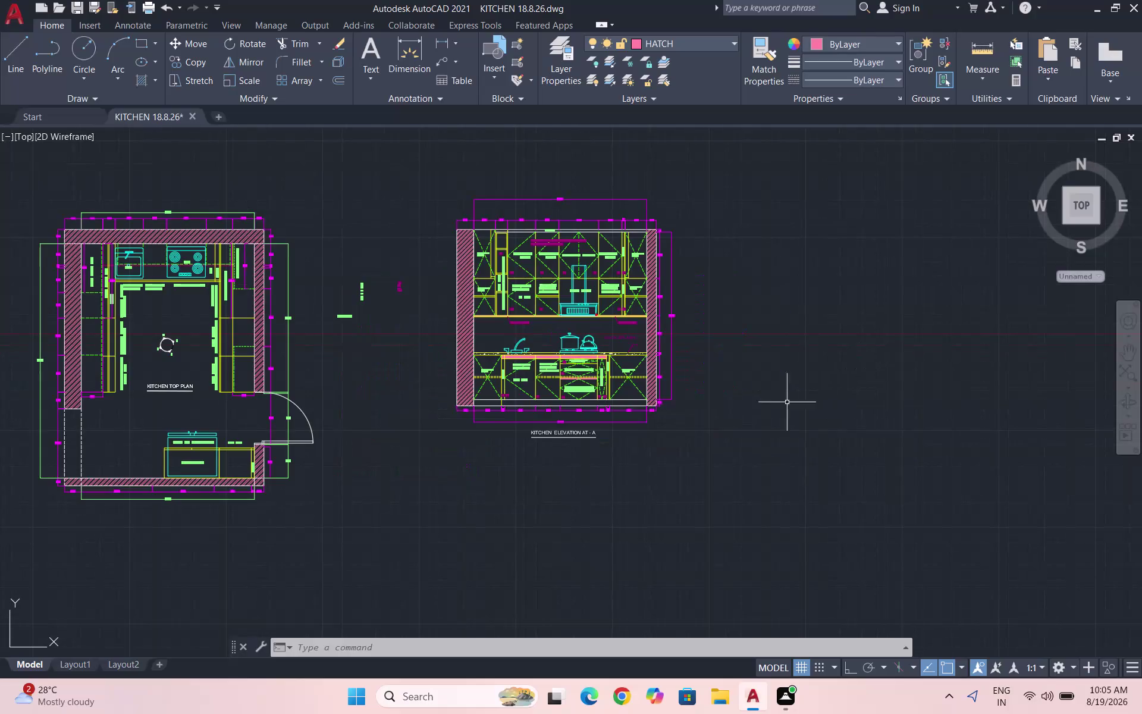
Pan and zoom in to frame the kitchen top plan and elevation A with readable cabinet labels.
click(1132, 352)
drag(445, 451, 612, 450)
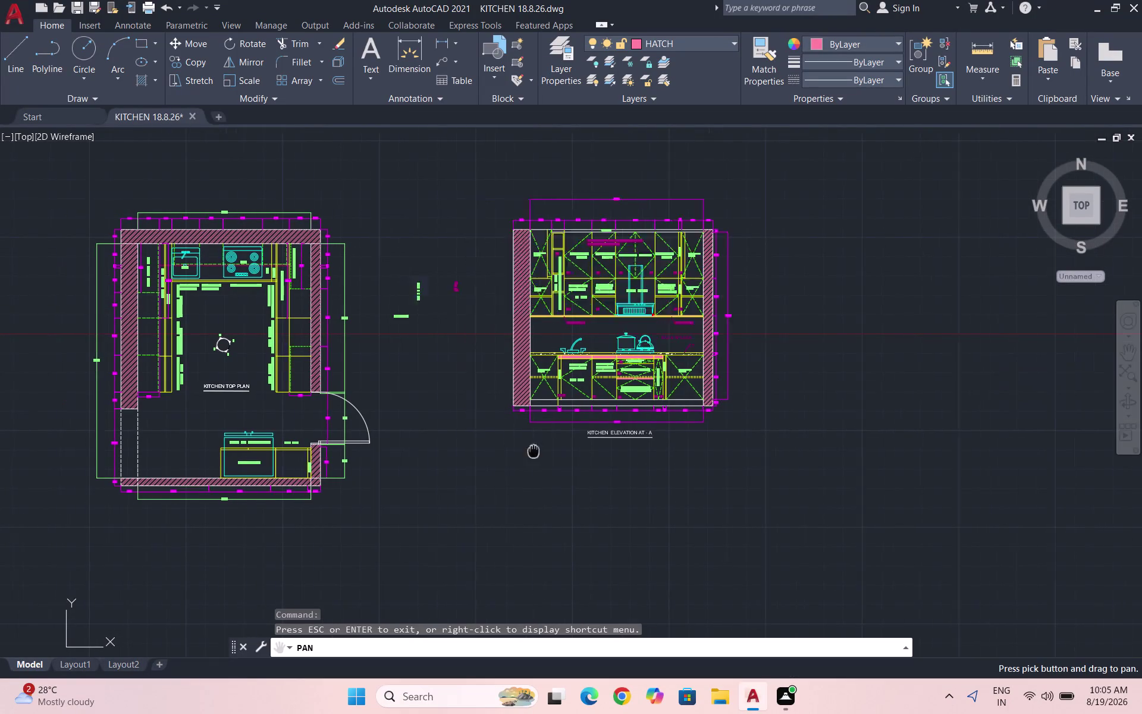
drag(613, 449, 683, 442)
scroll(up, 3)
drag(666, 418, 519, 481)
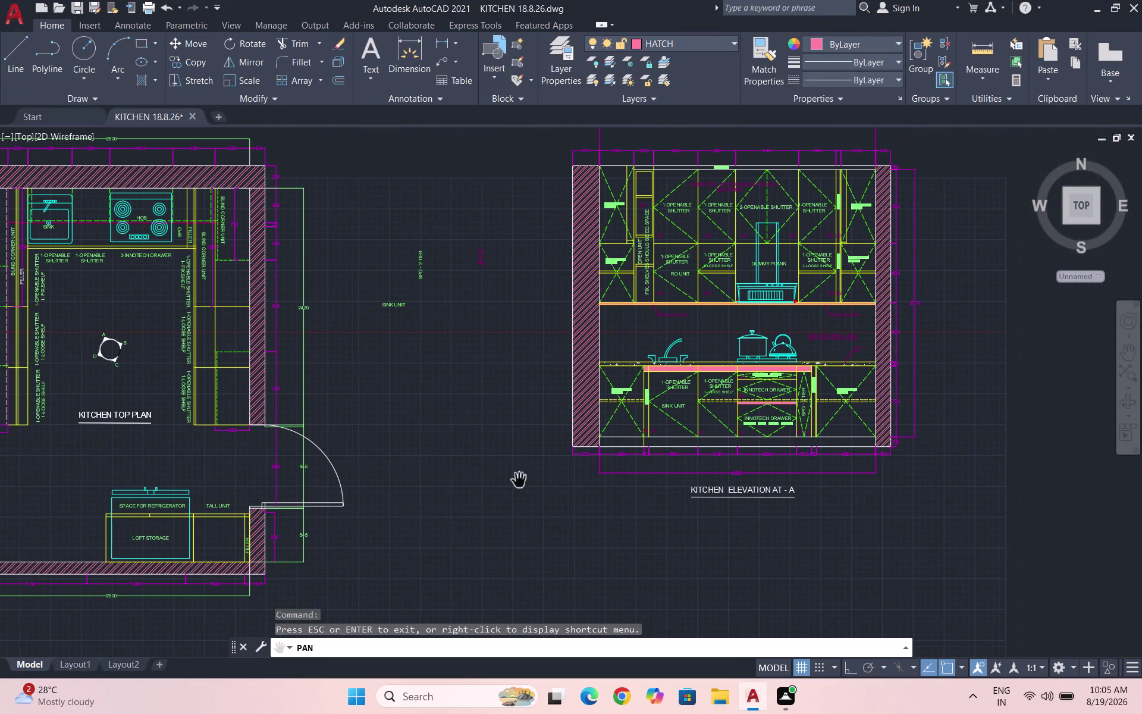